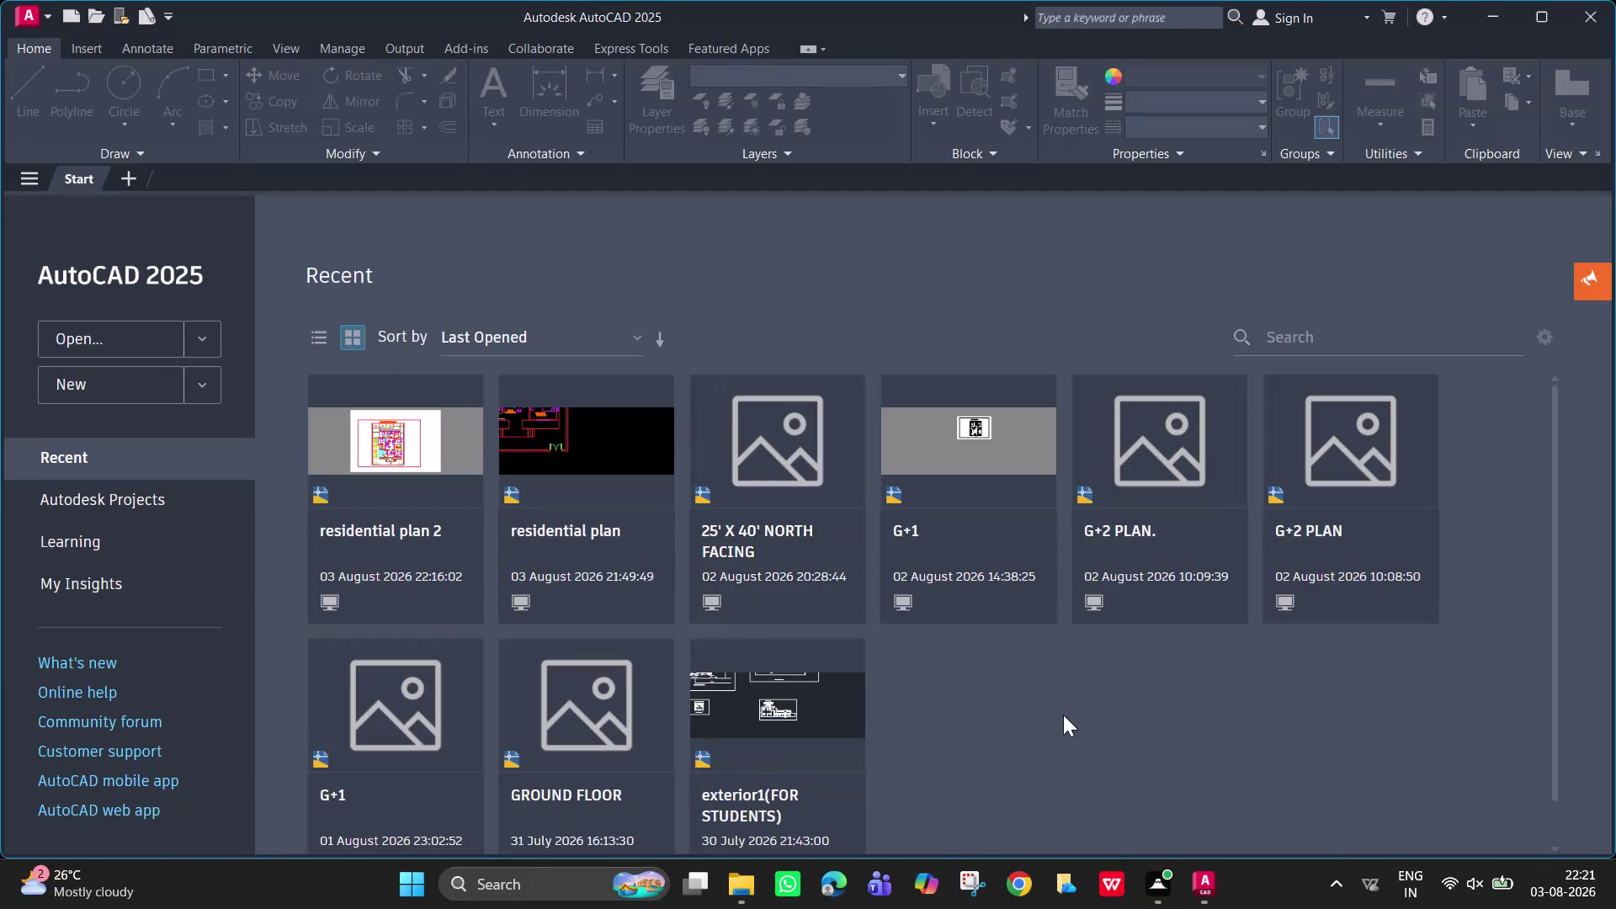
Open residential plan 2, switch to Model space, then close it without saving.
scroll(down, 3)
scroll(up, 3)
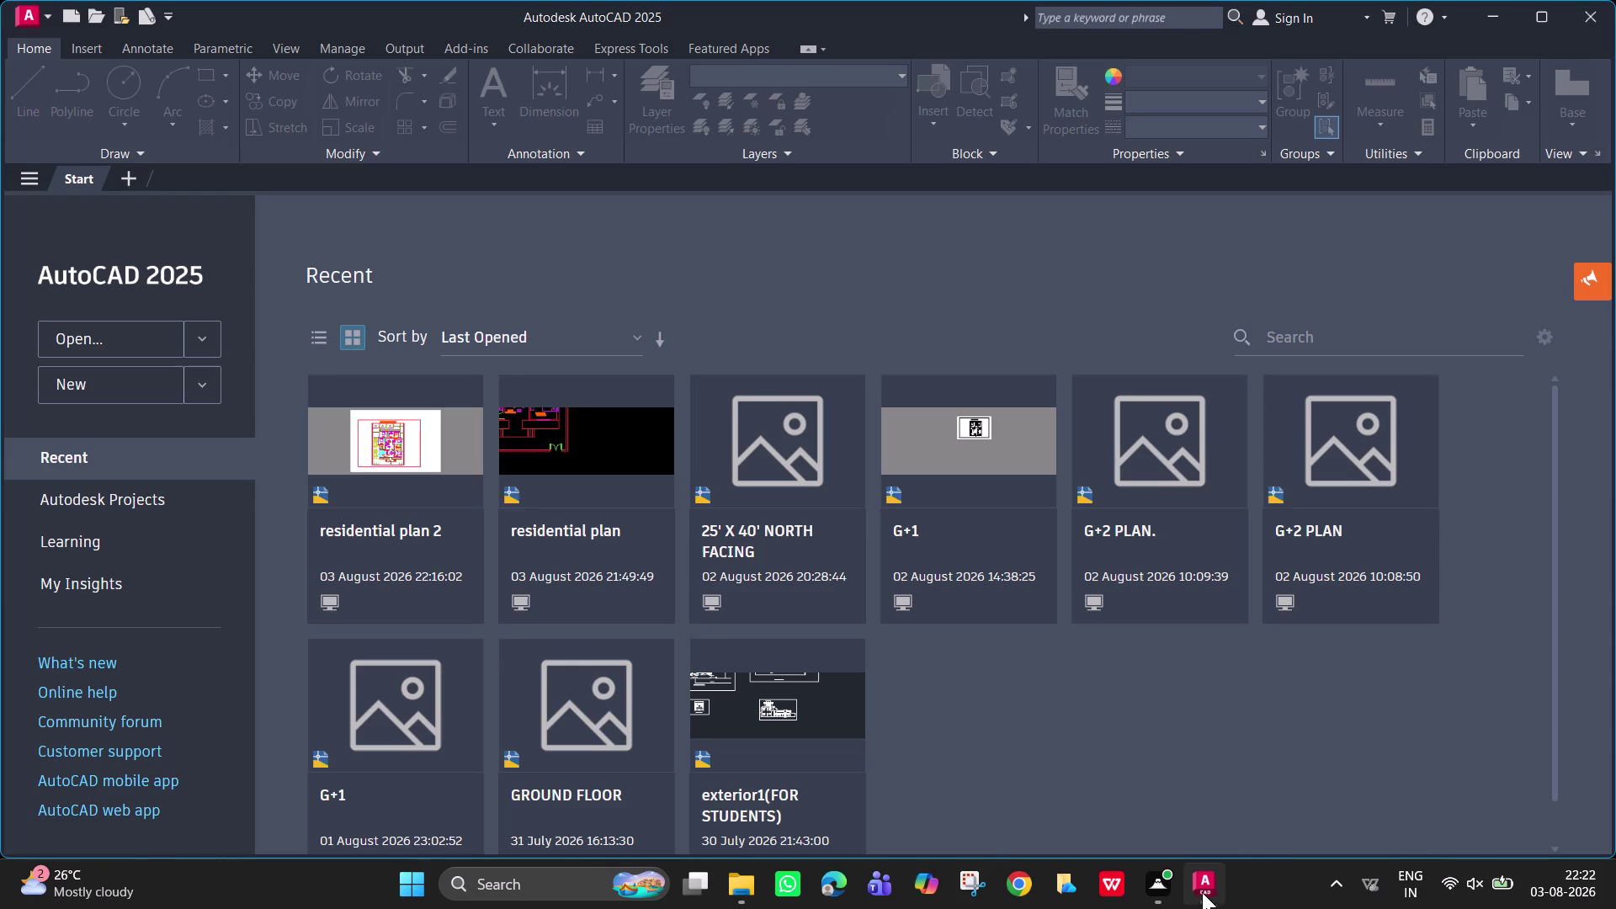
click(353, 469)
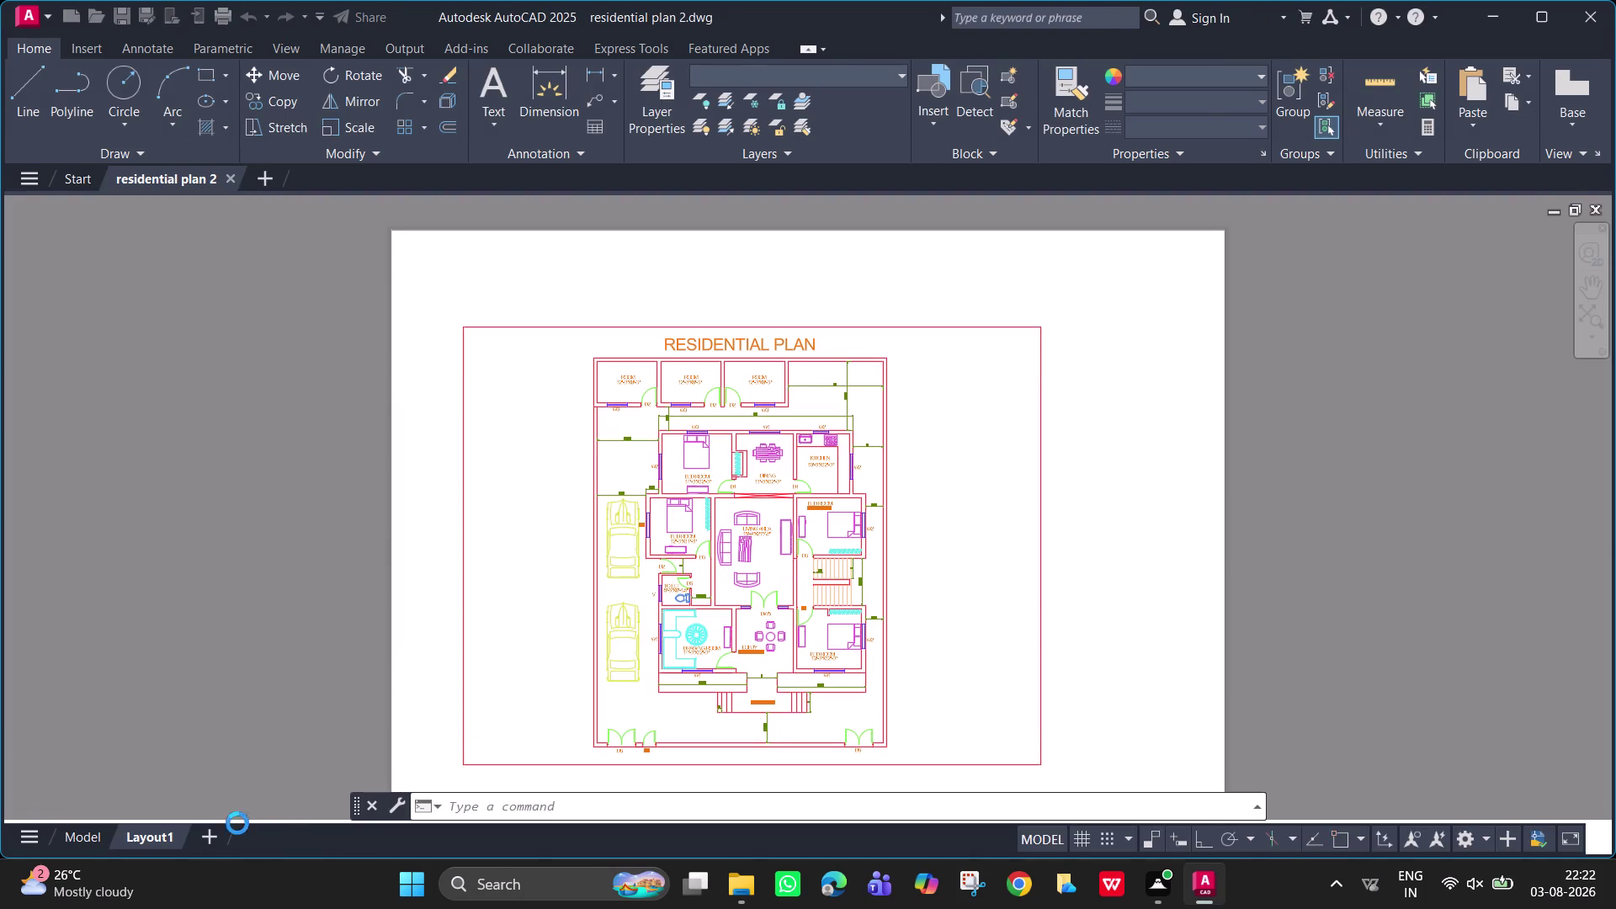
click(90, 830)
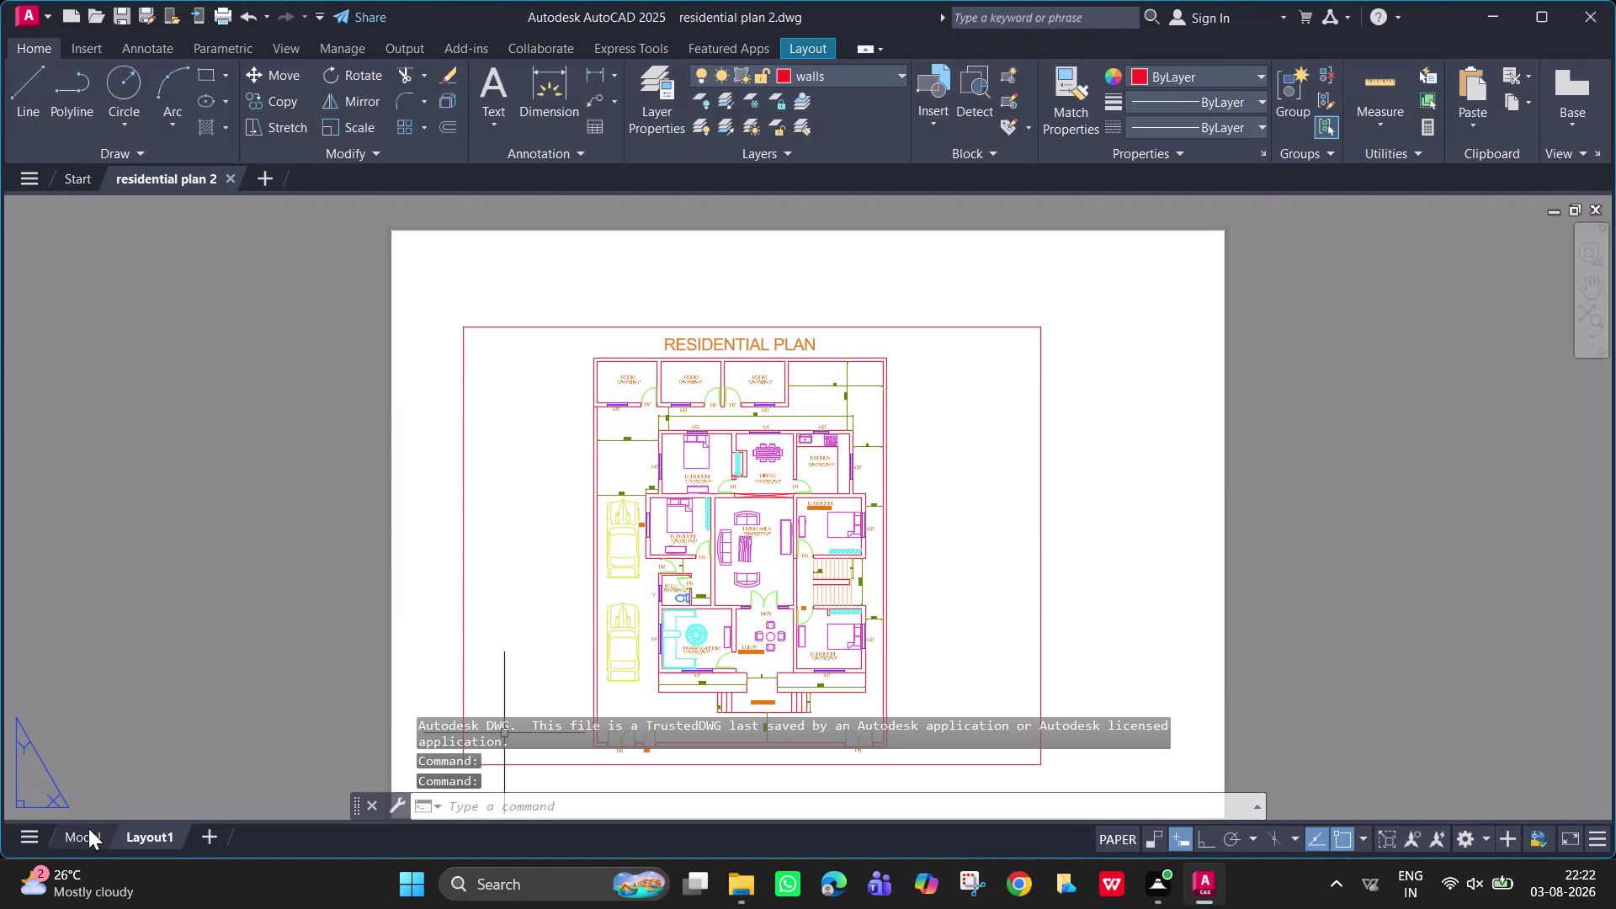
click(89, 828)
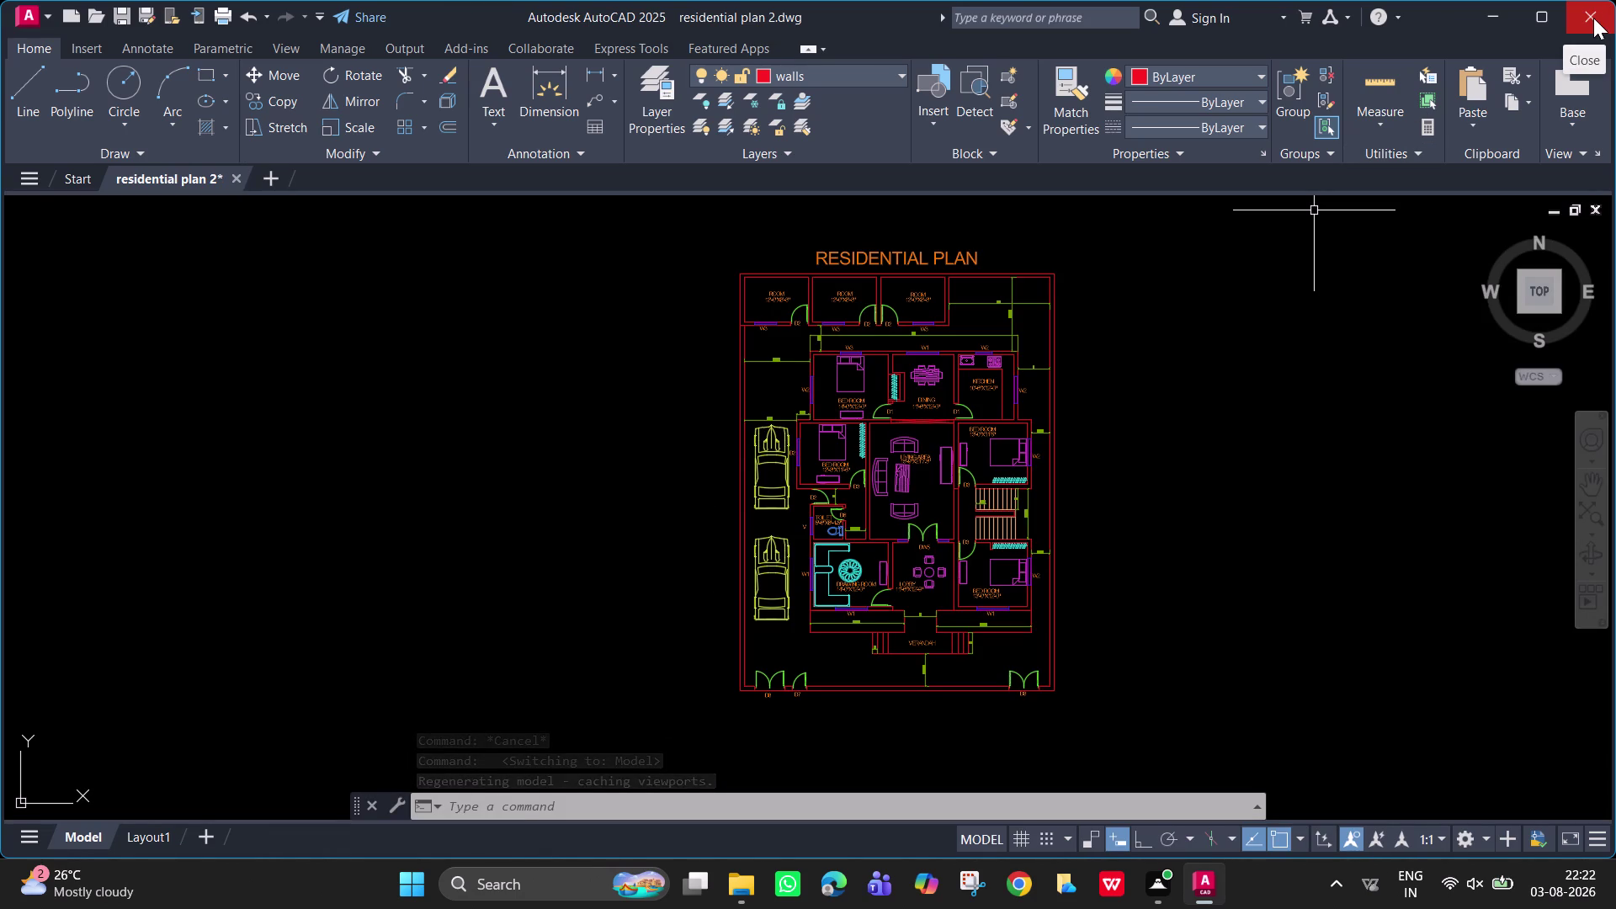
click(1593, 17)
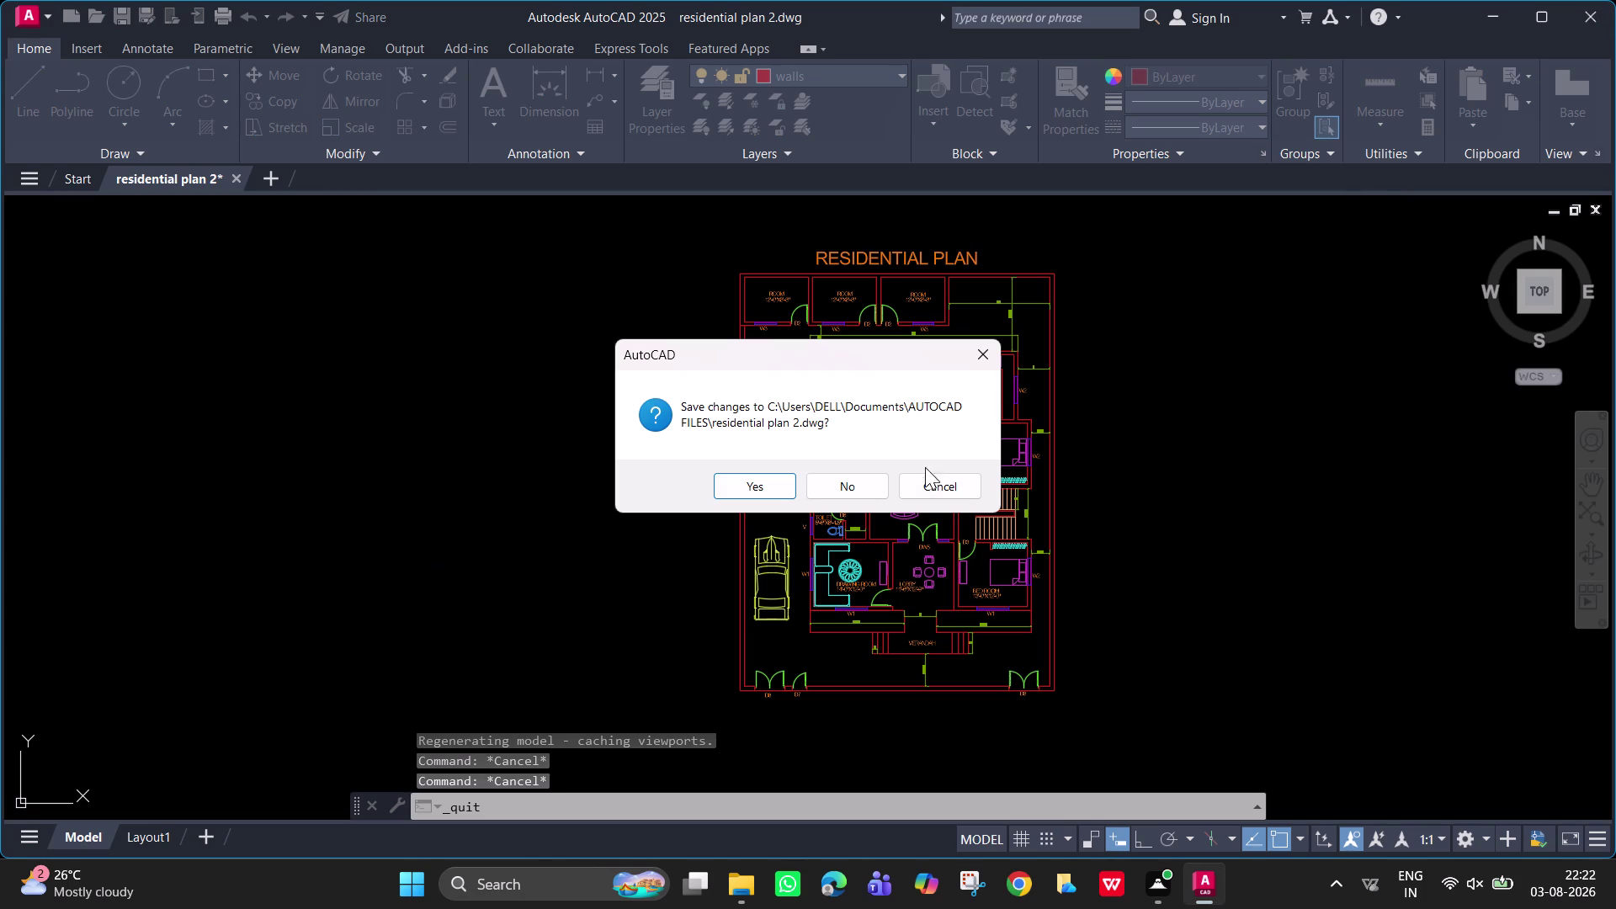
click(859, 488)
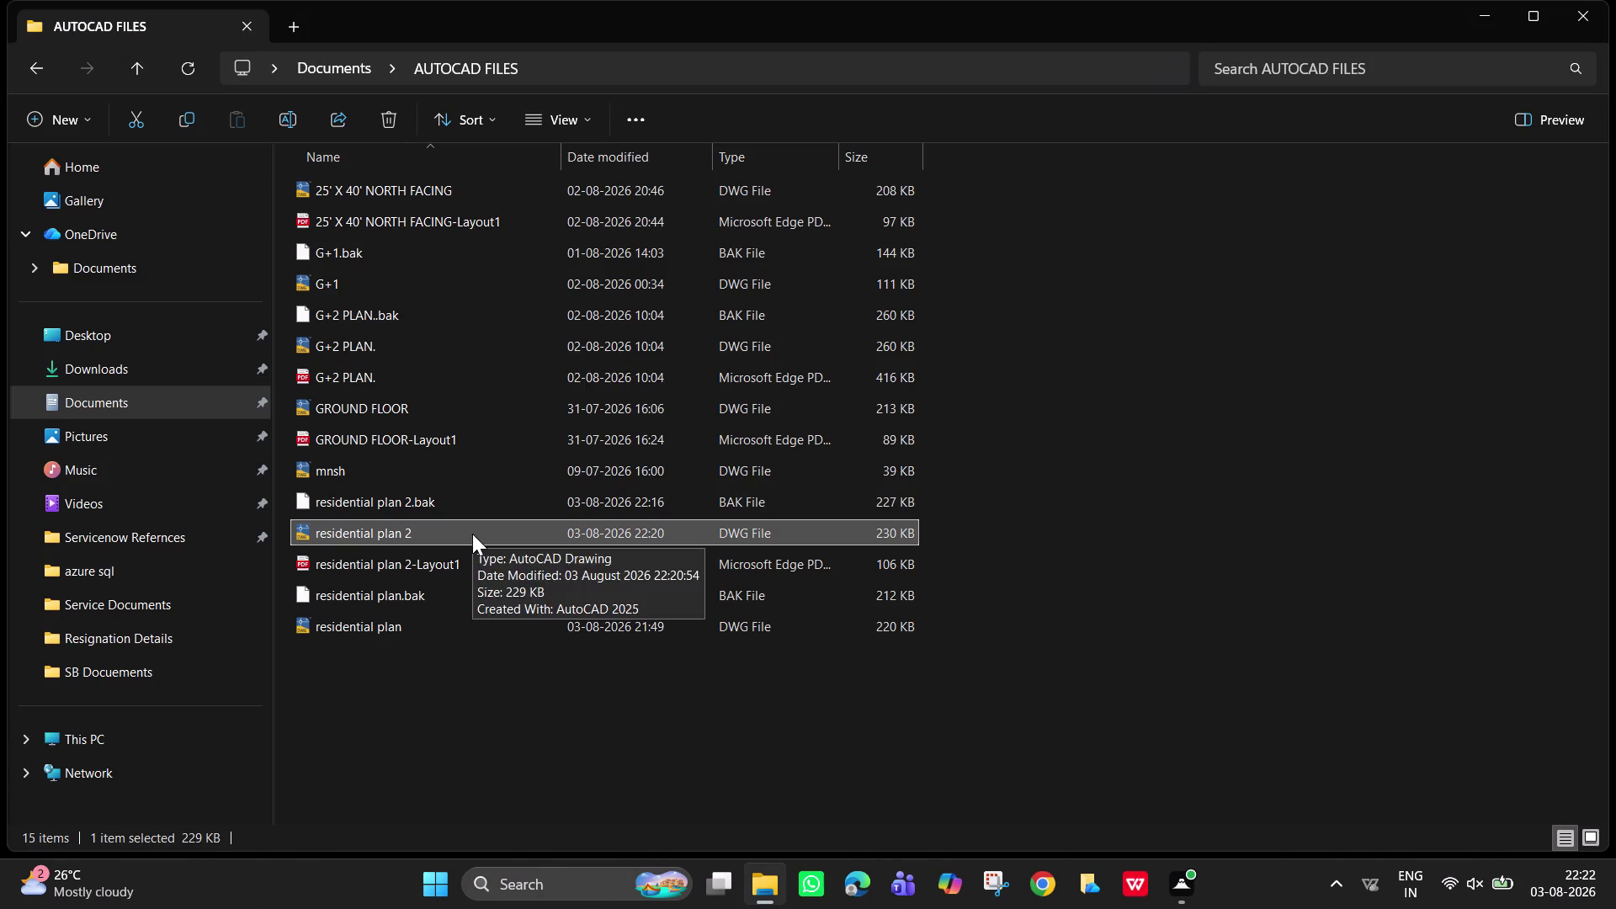
Reopen residential plan 2 in Model space, save it with Ctrl+S, and close AutoCAD.
double_click(472, 534)
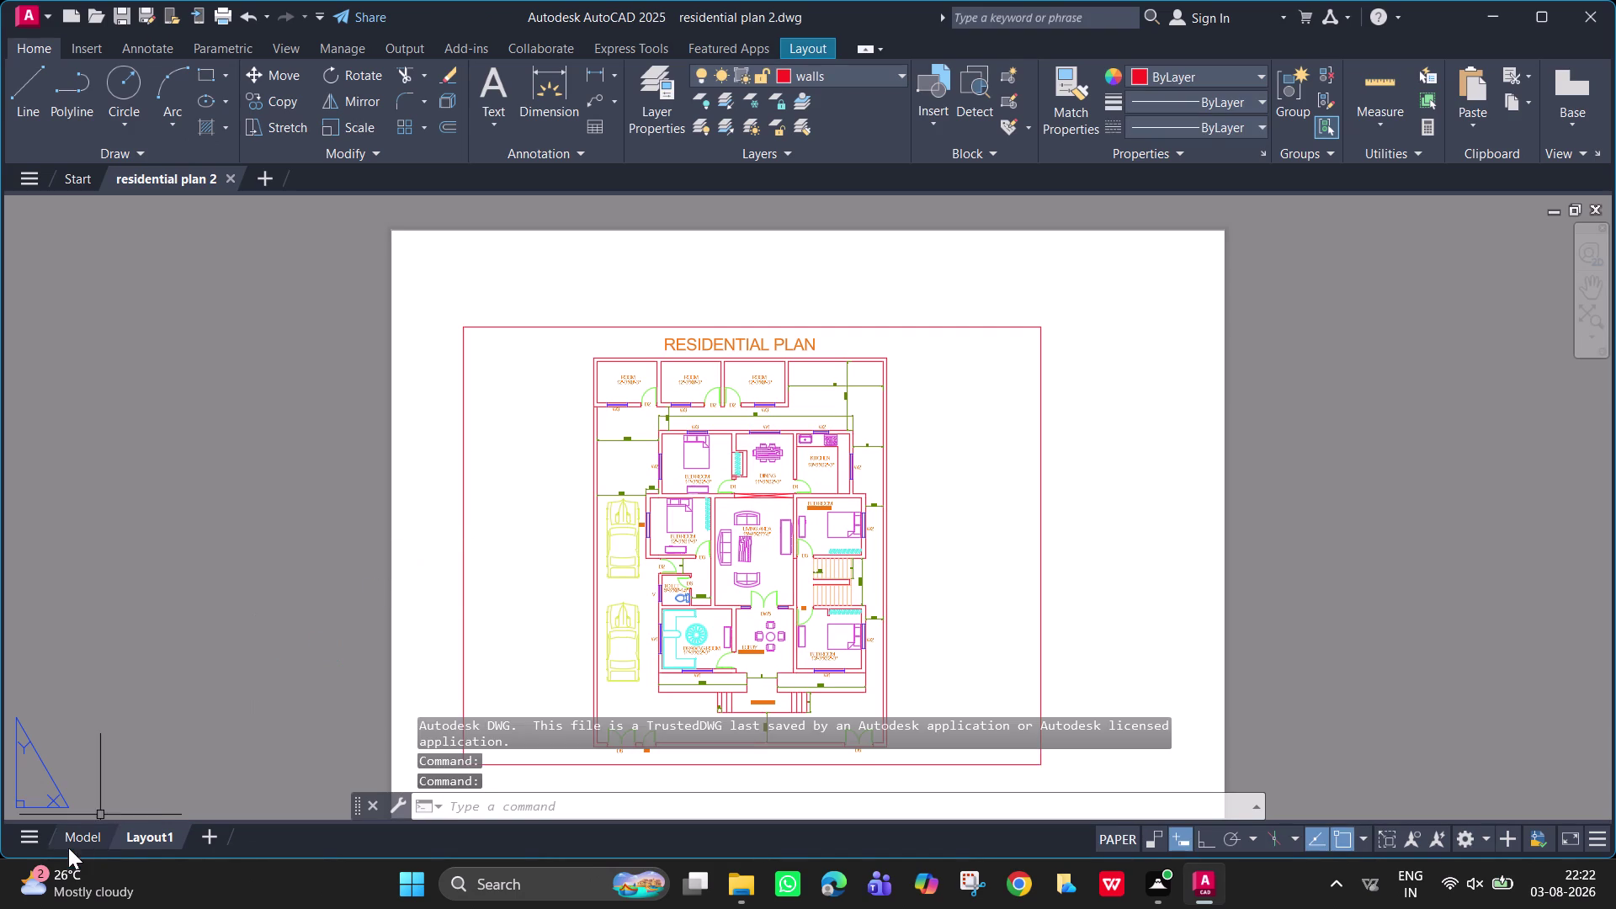
click(75, 841)
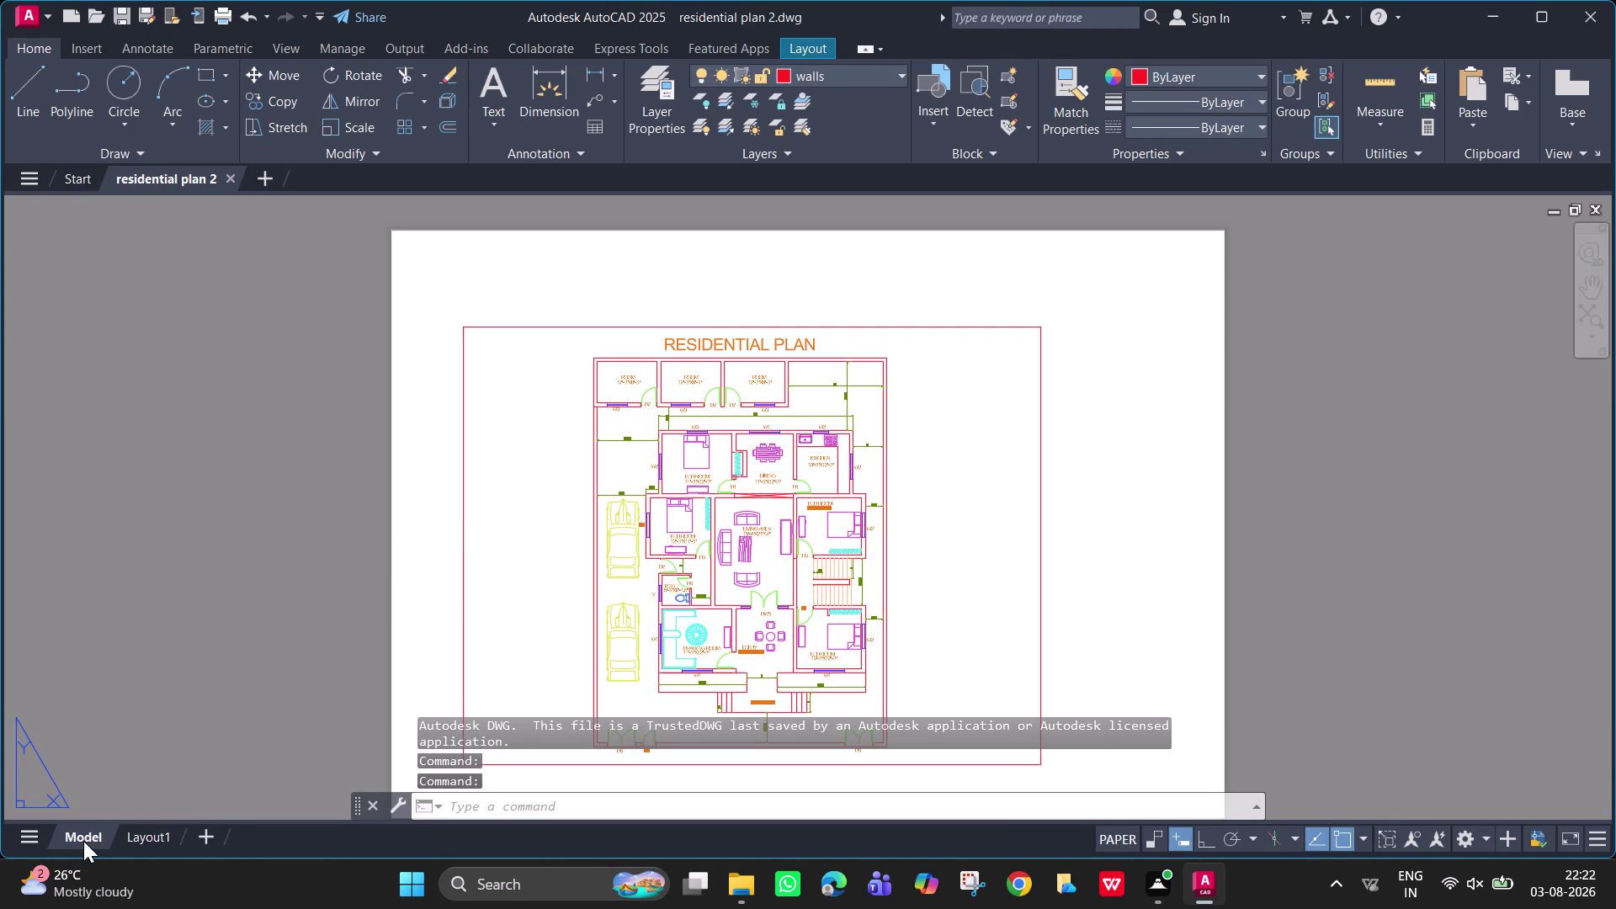
key(ctrl+s)
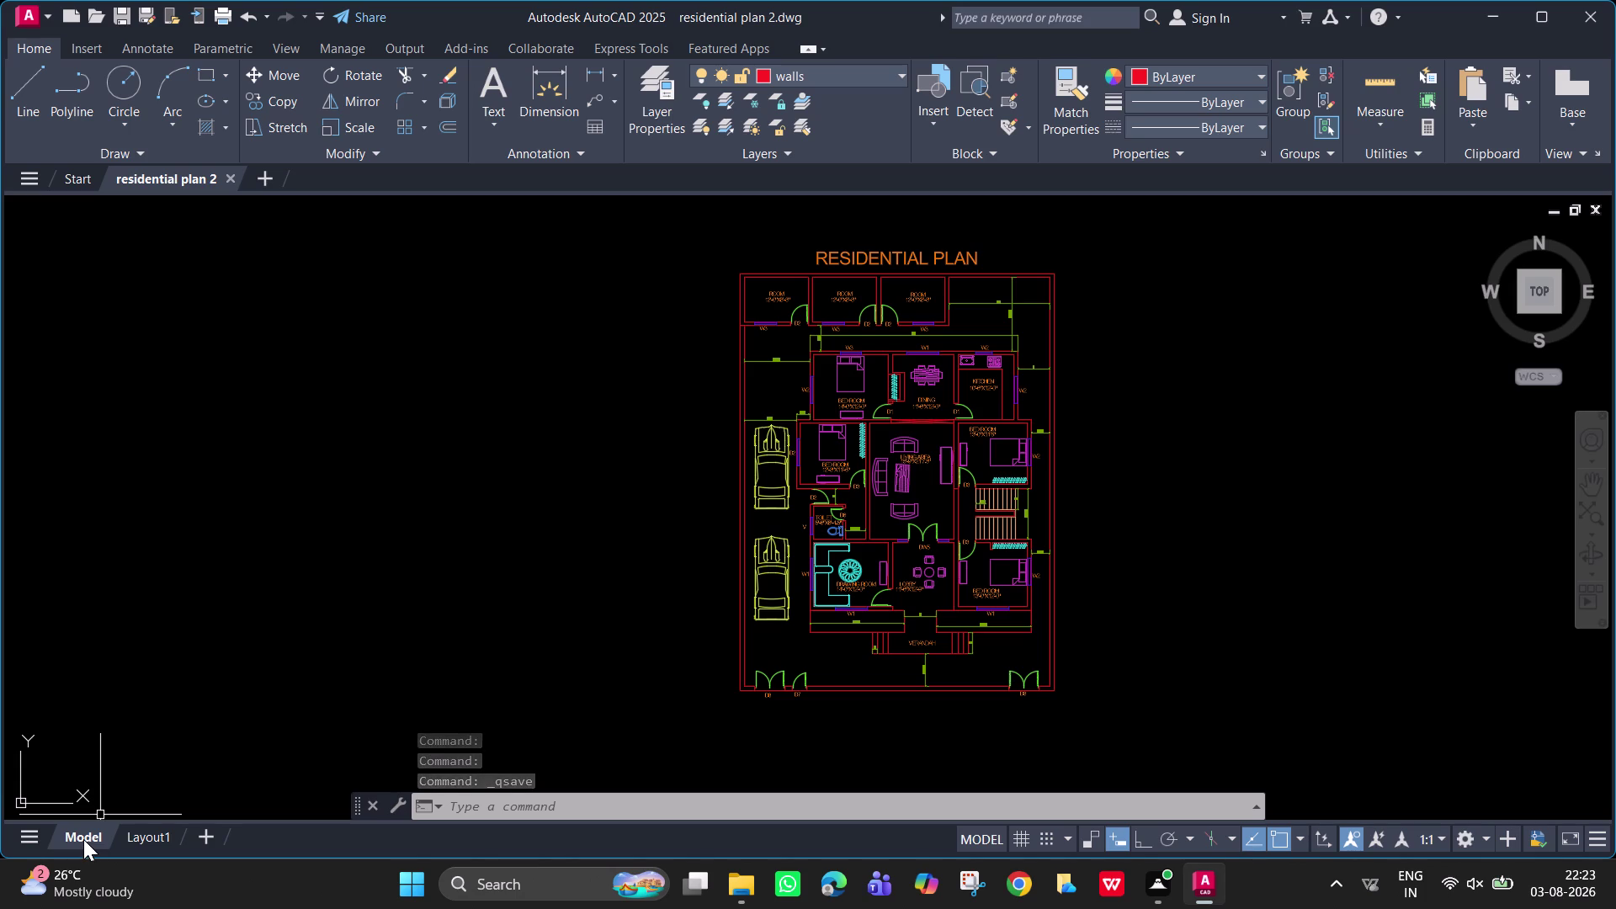
key(ctrl+s)
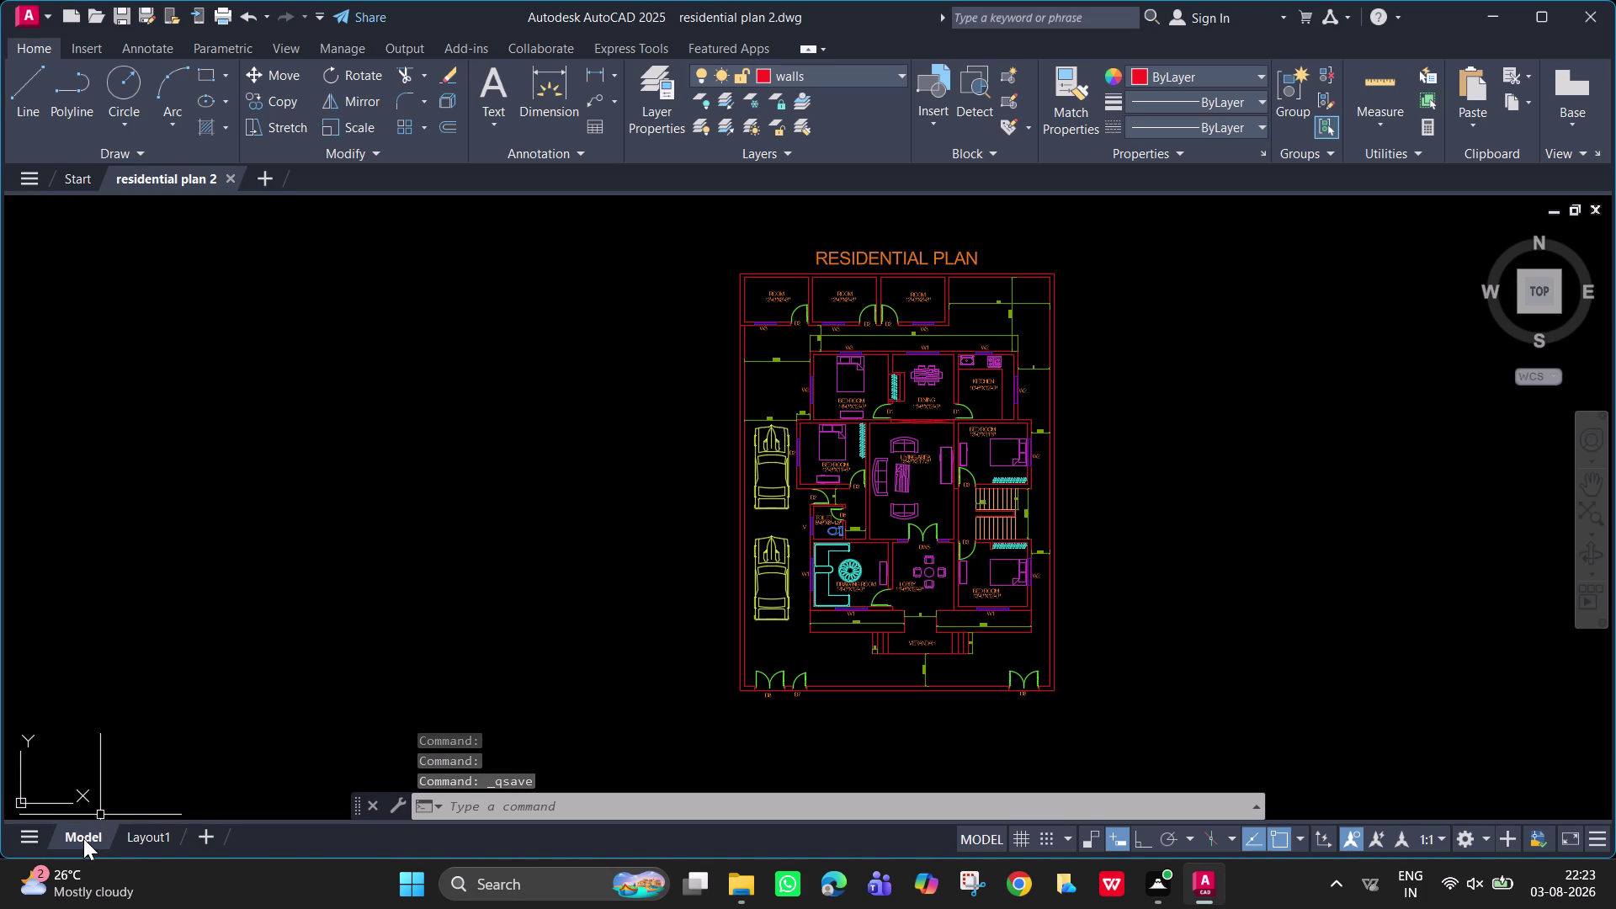
click(1599, 10)
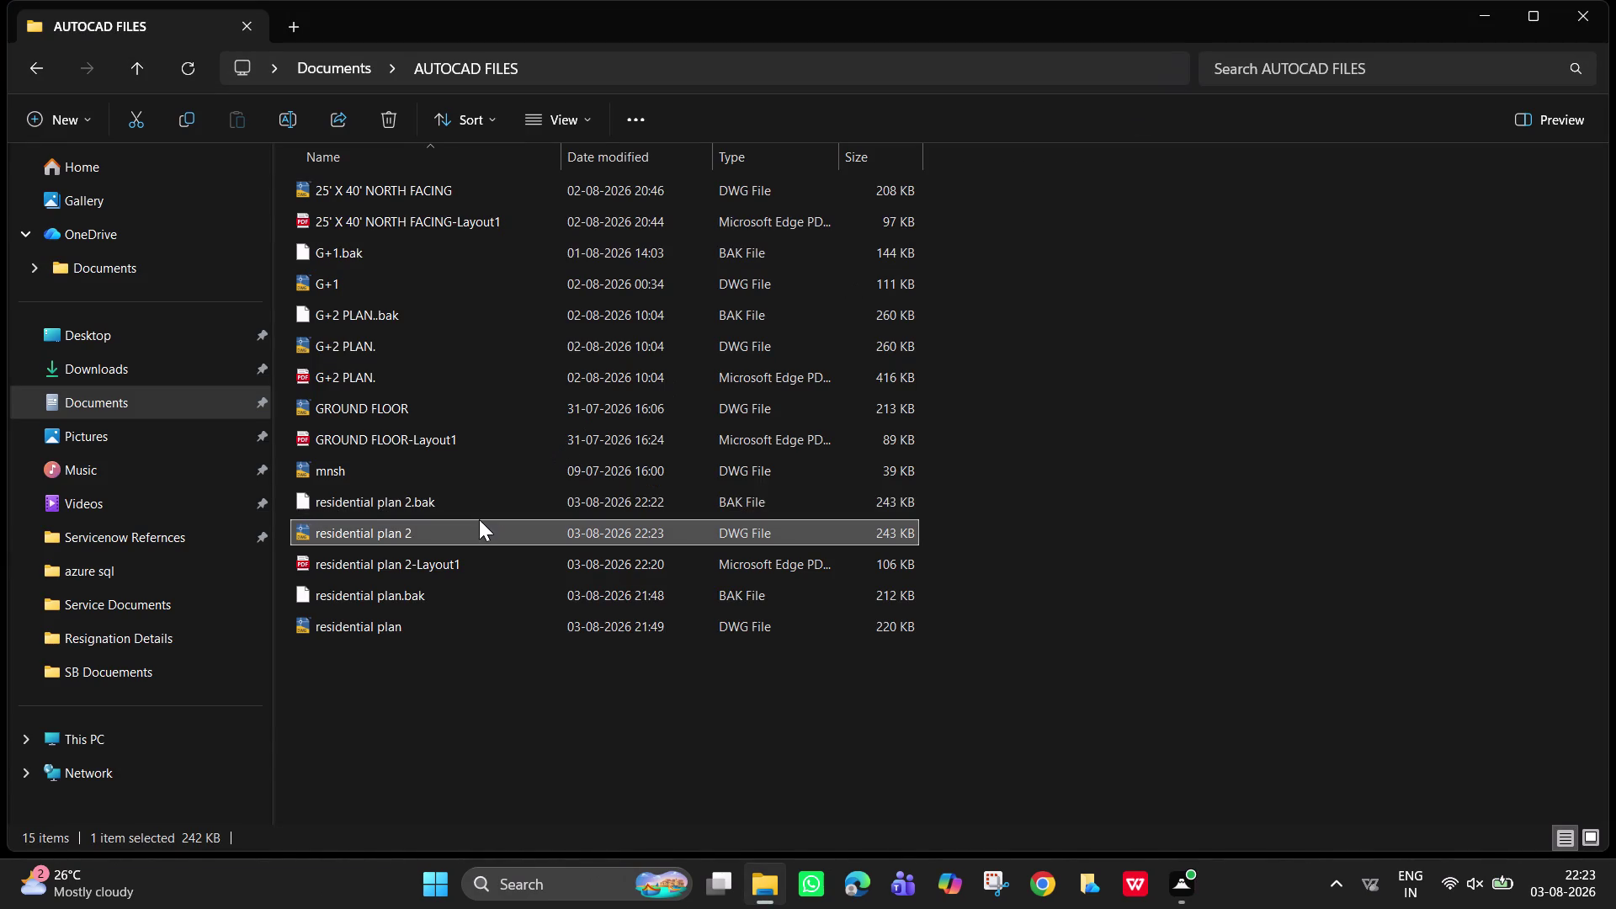
Reopen and close residential plan 2, then open its Layout1 PDF.
double_click(475, 525)
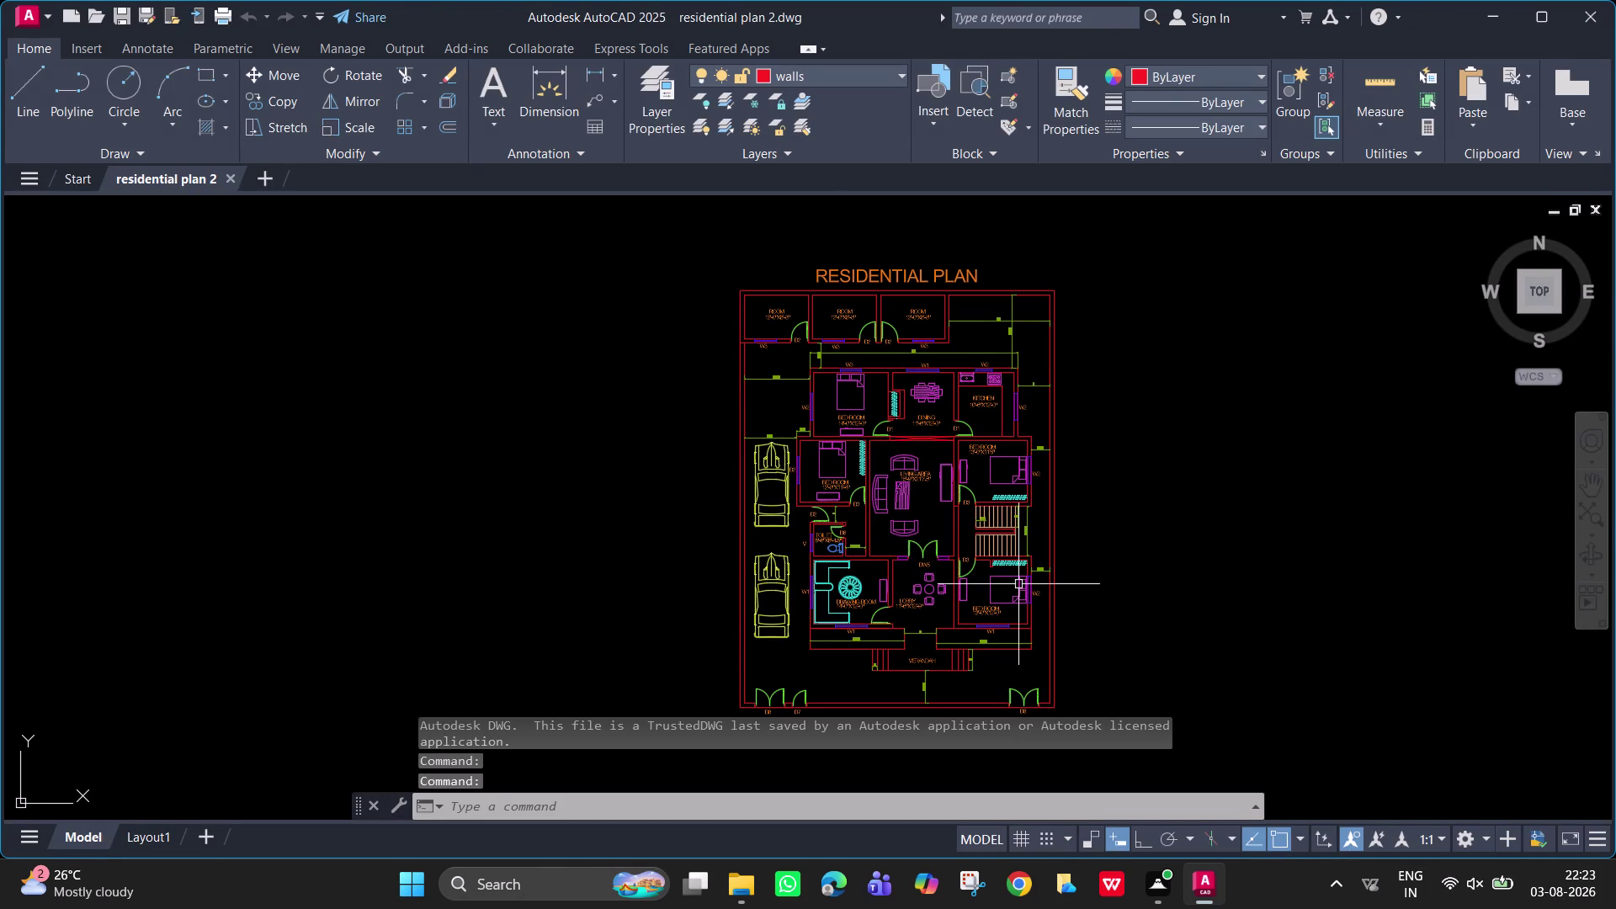
click(1588, 14)
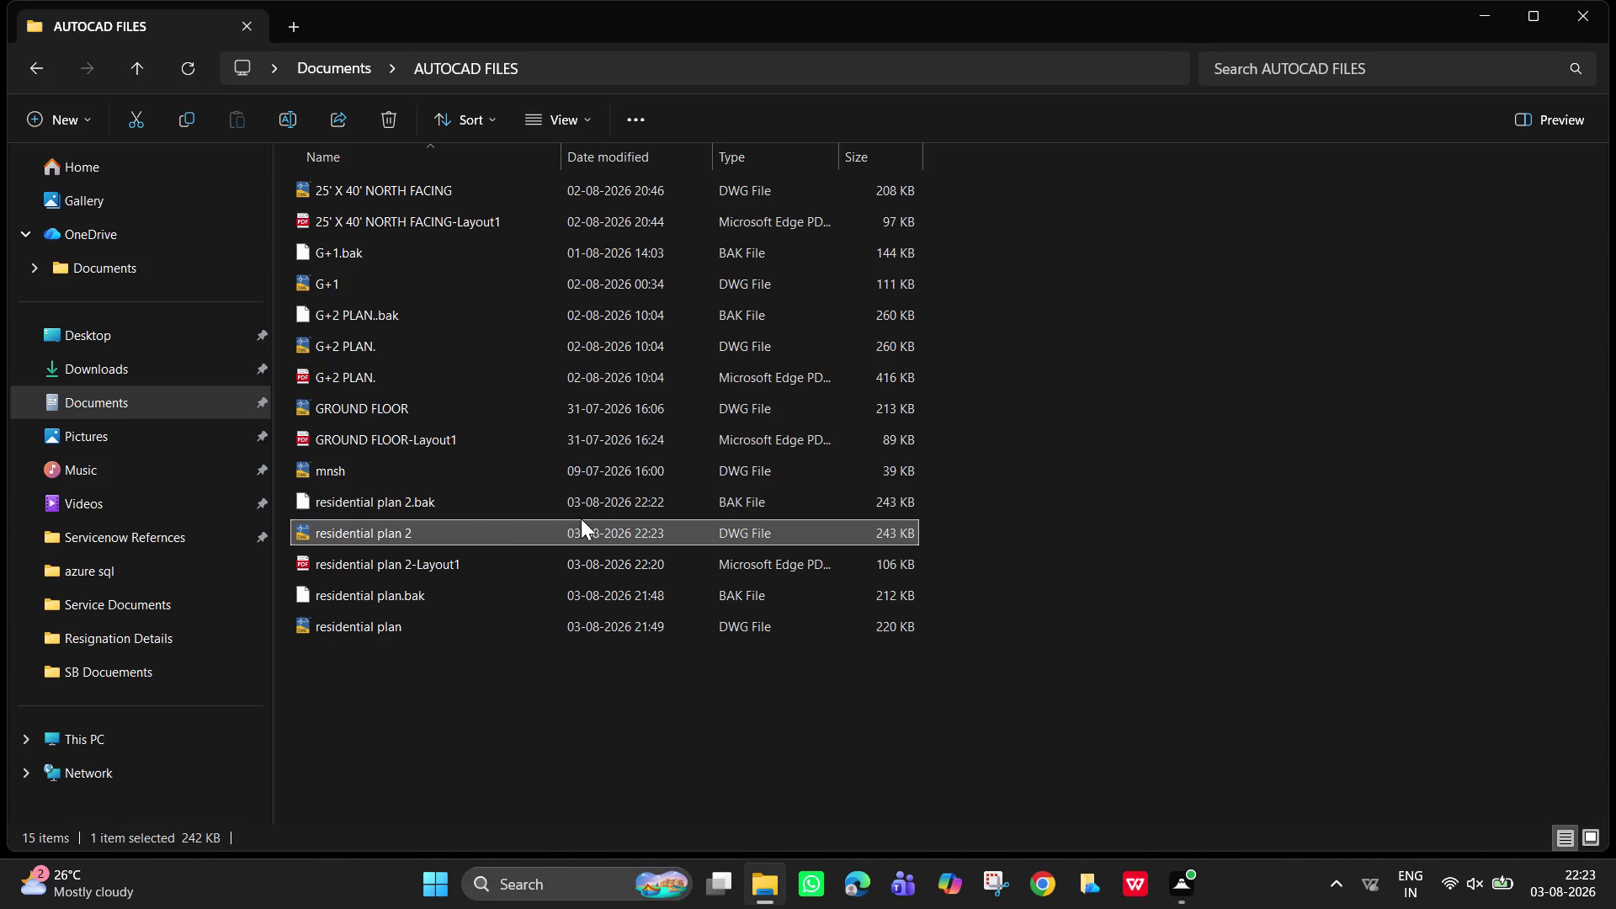
double_click(467, 570)
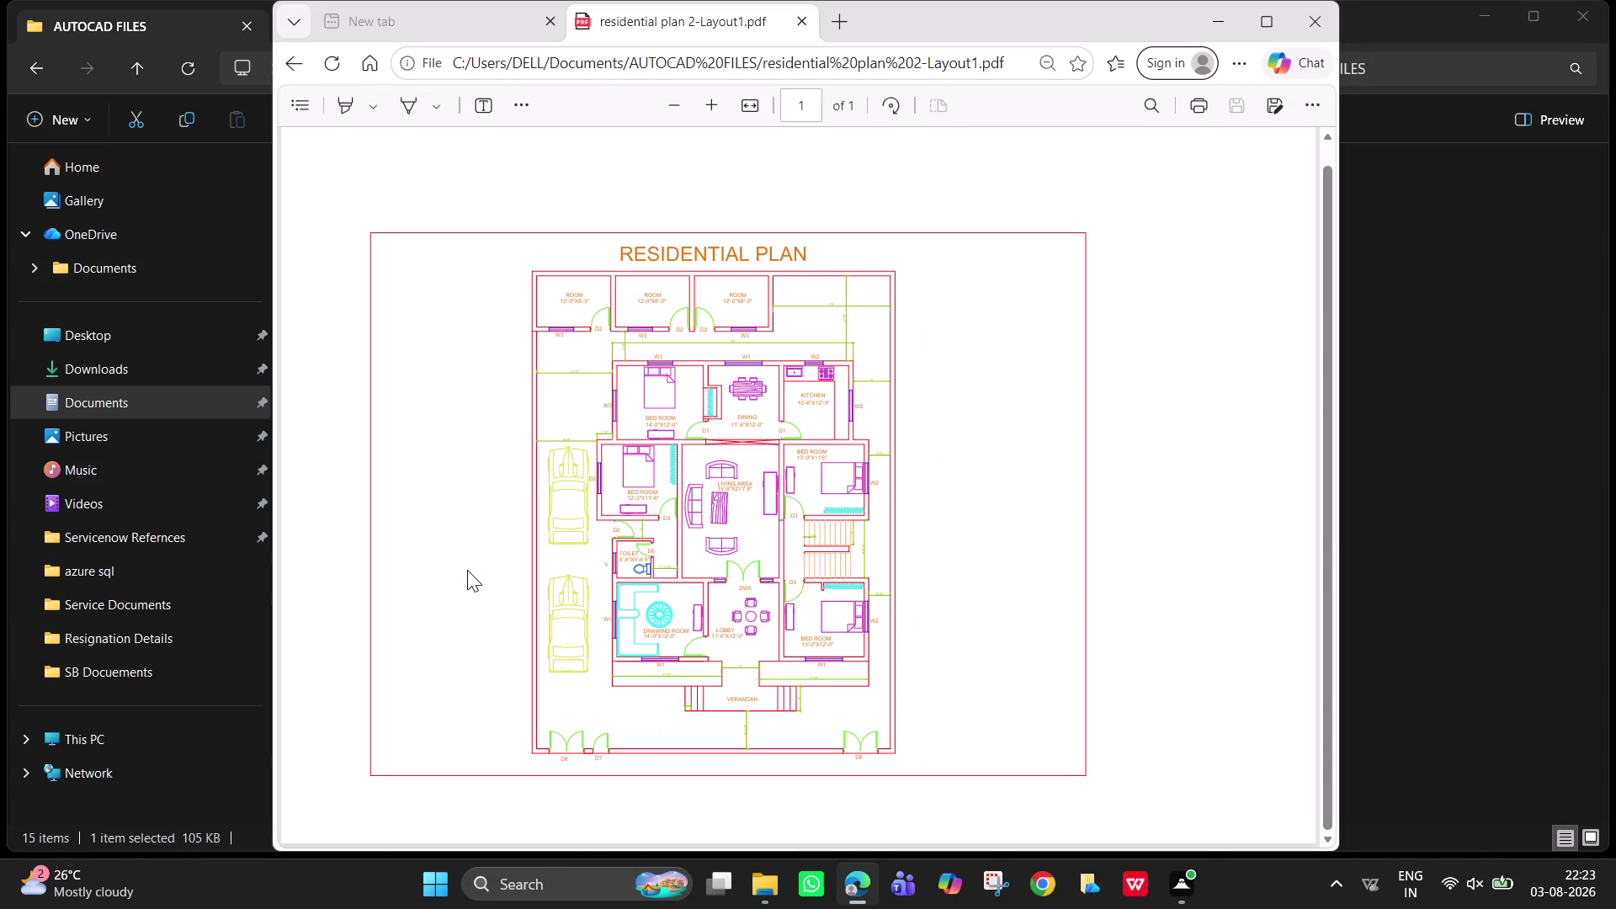
Close the residential plan 2-Layout1 PDF viewer in Edge.
click(1299, 18)
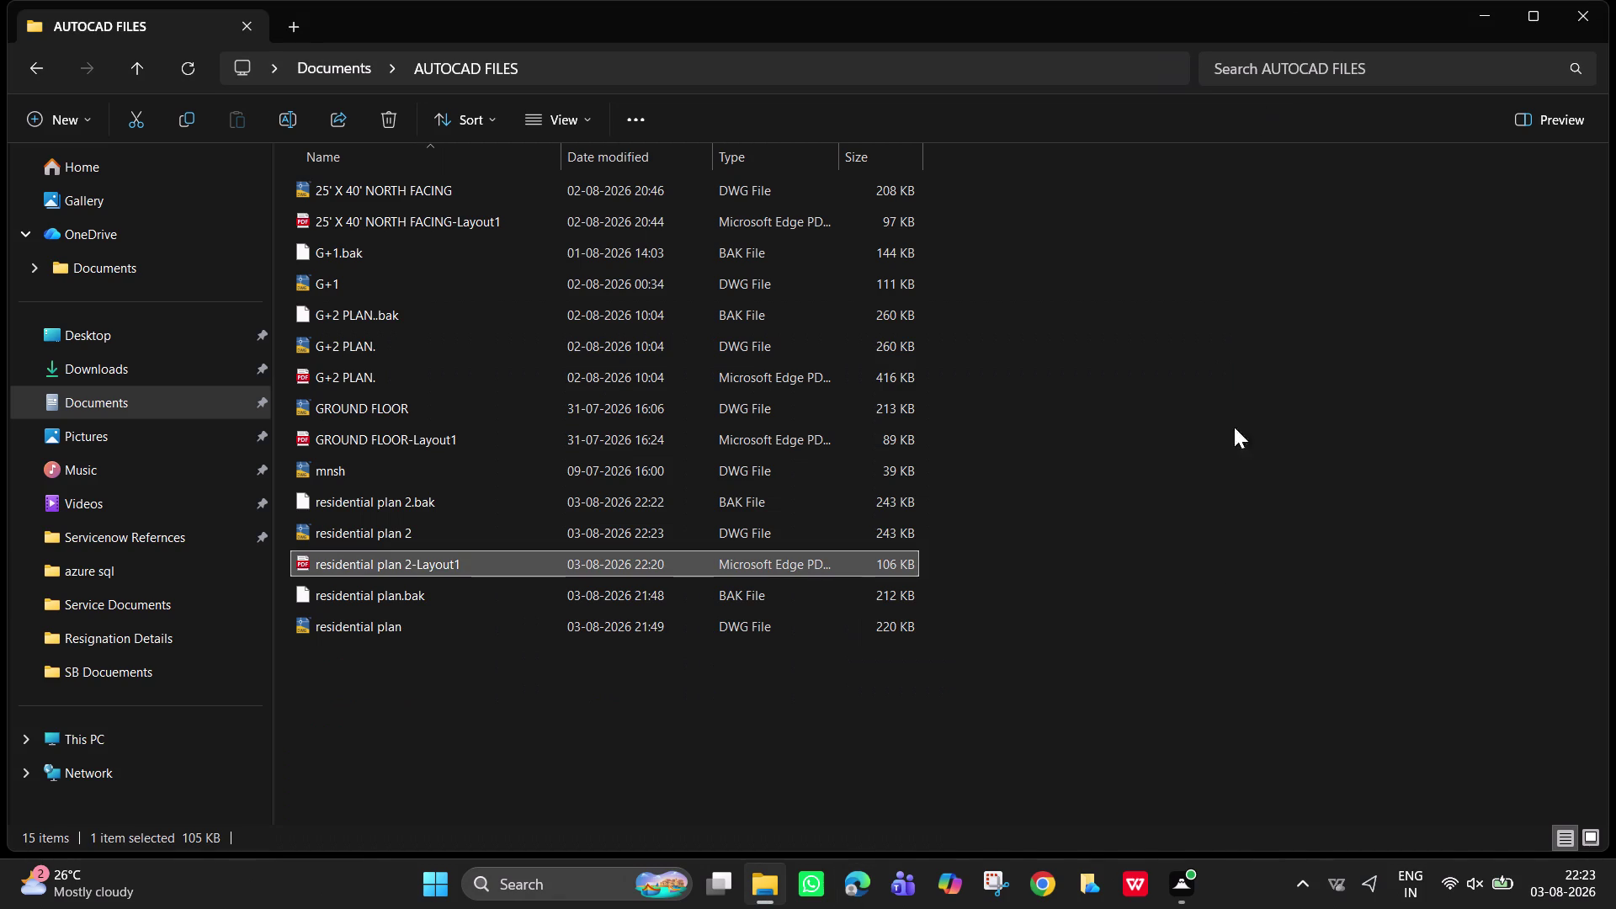